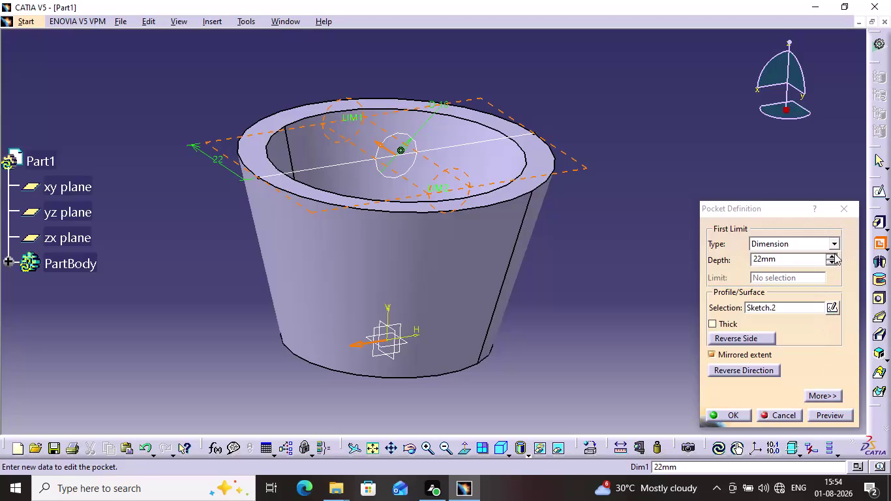
Raise the pocket depth to 50 mm, dismissing the profile error.
click(834, 255)
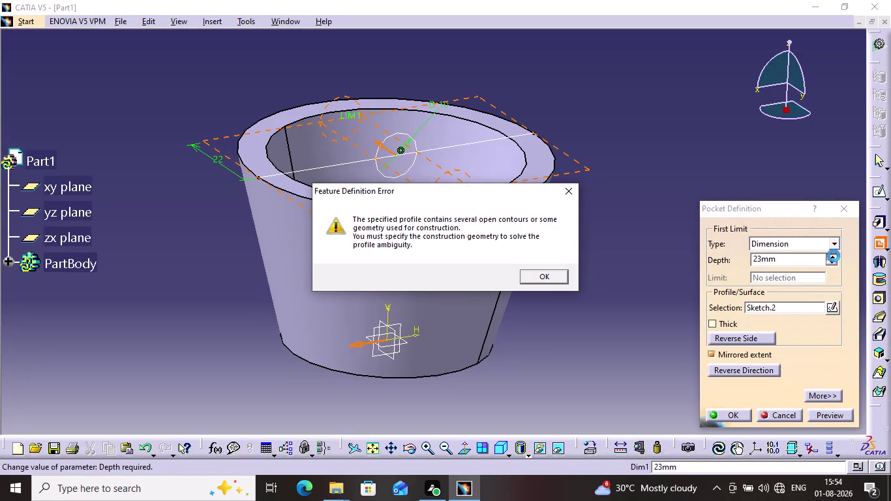
click(540, 276)
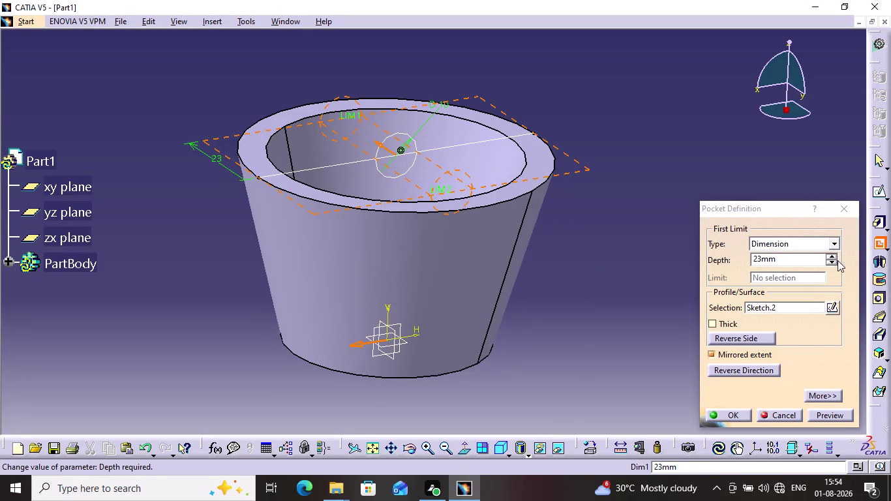
click(798, 259)
double_click(799, 259)
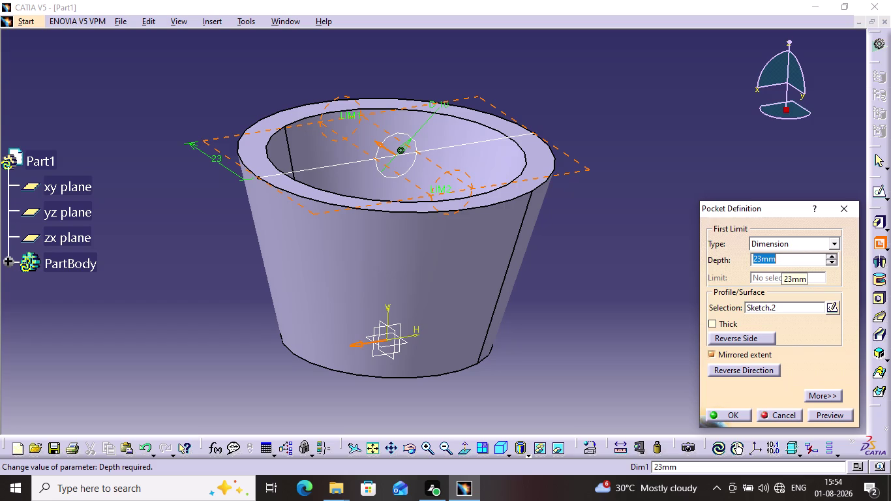
text(50)
key(Return)
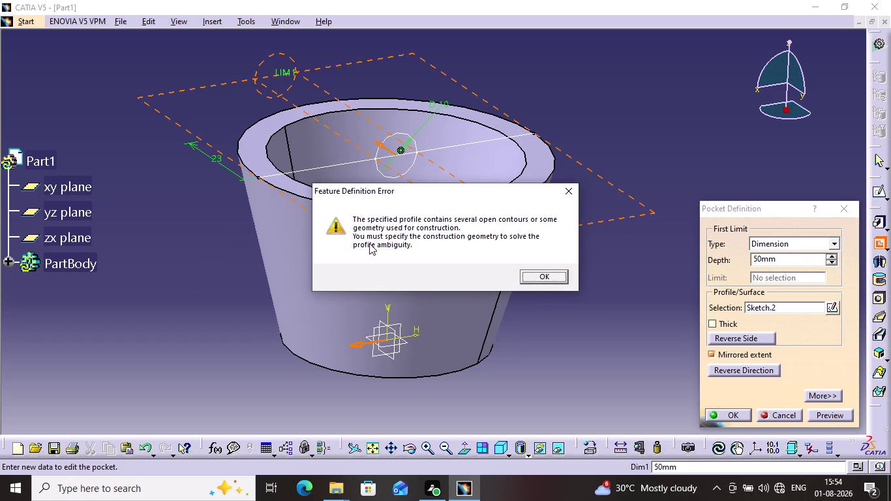
Preview the pocket, dismiss the profile and Pocket.1 update errors, and cancel the pocket.
drag(545, 275, 551, 268)
click(536, 278)
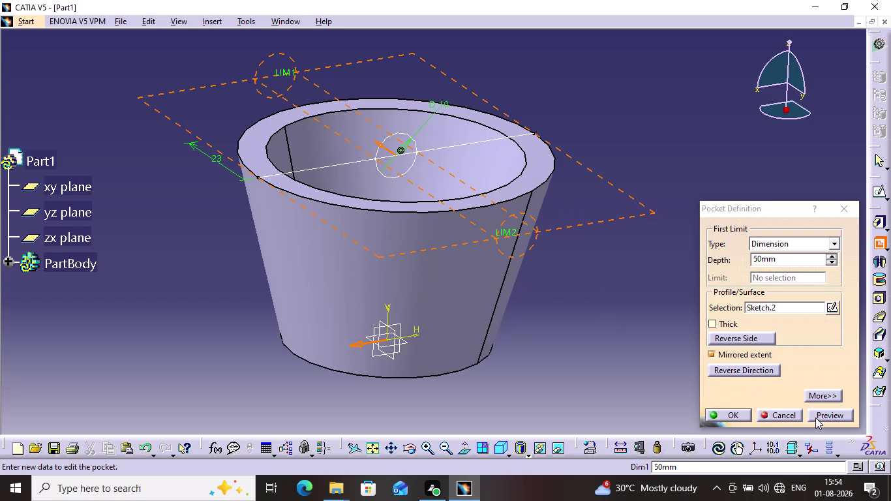
click(833, 411)
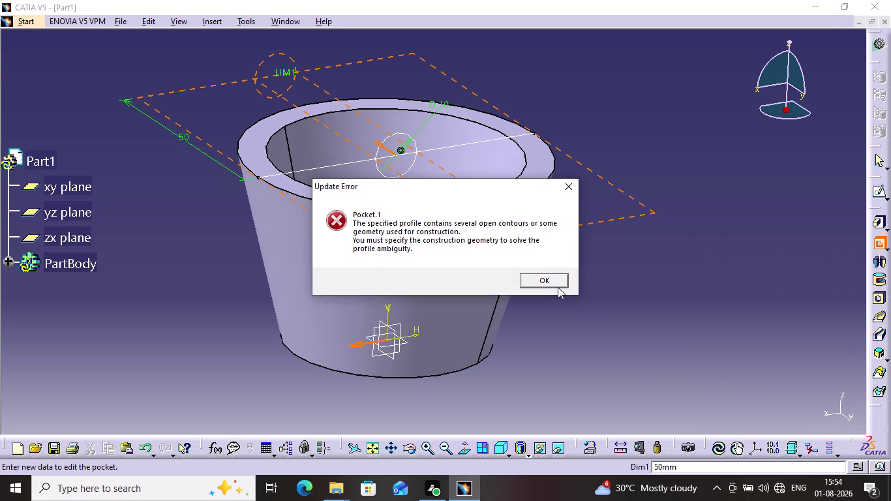
click(558, 283)
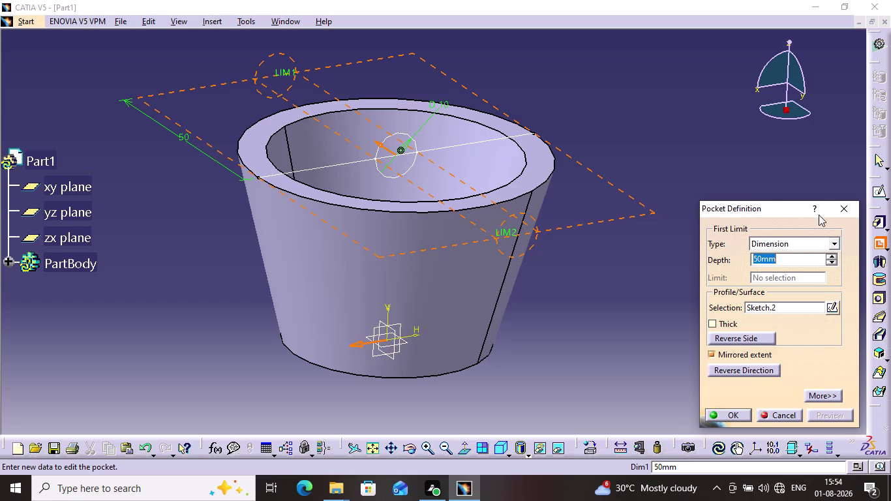
click(834, 209)
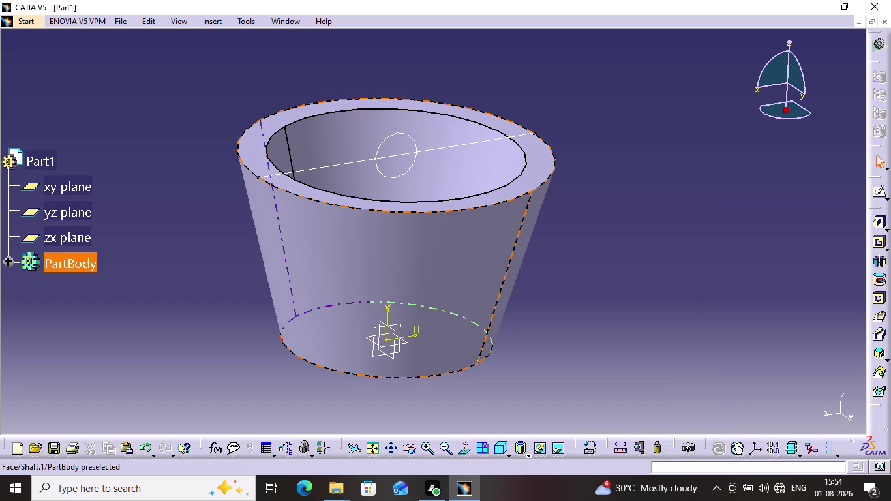
Expand the part body tree and open Sketch.1 to inspect the profile.
double_click(444, 147)
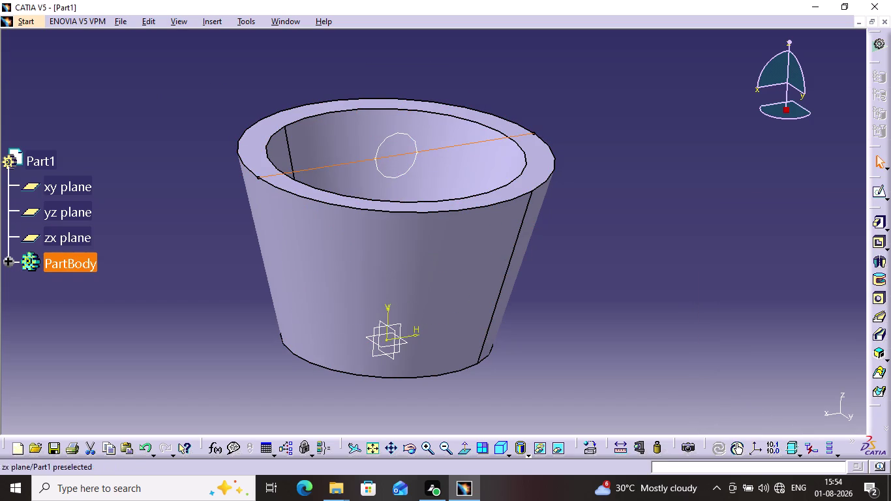
click(4, 262)
right_click(72, 340)
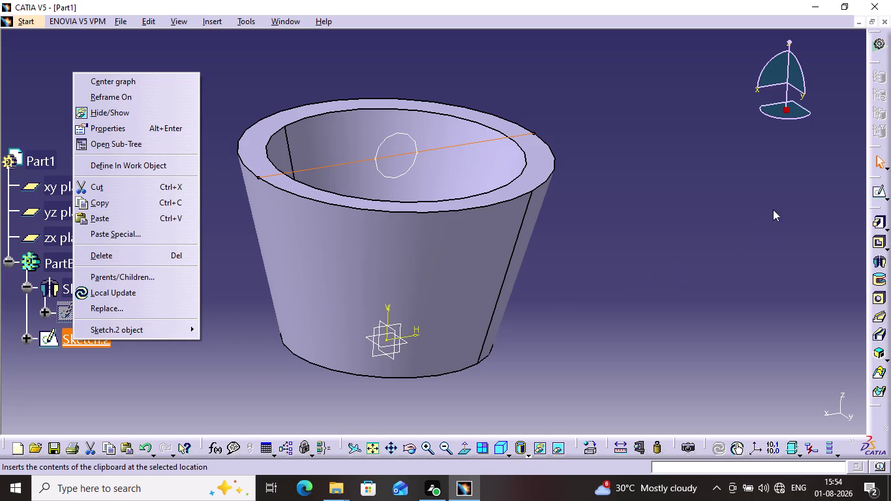
click(883, 191)
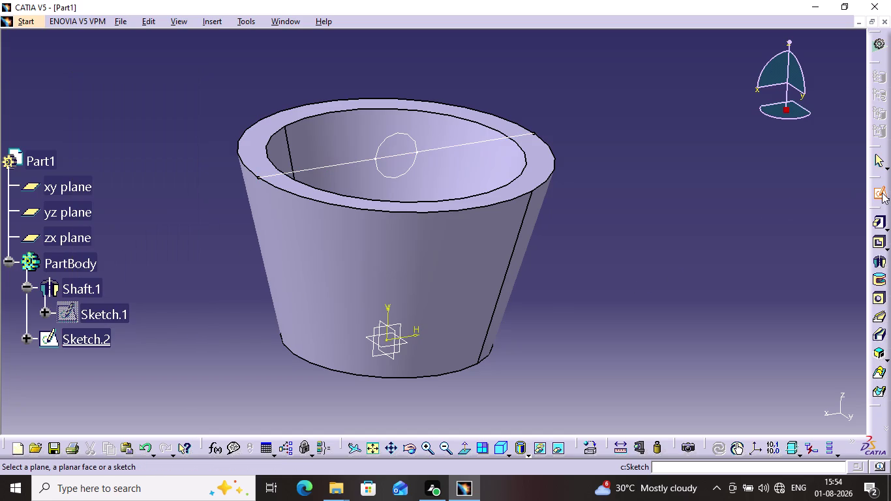
click(106, 338)
double_click(106, 337)
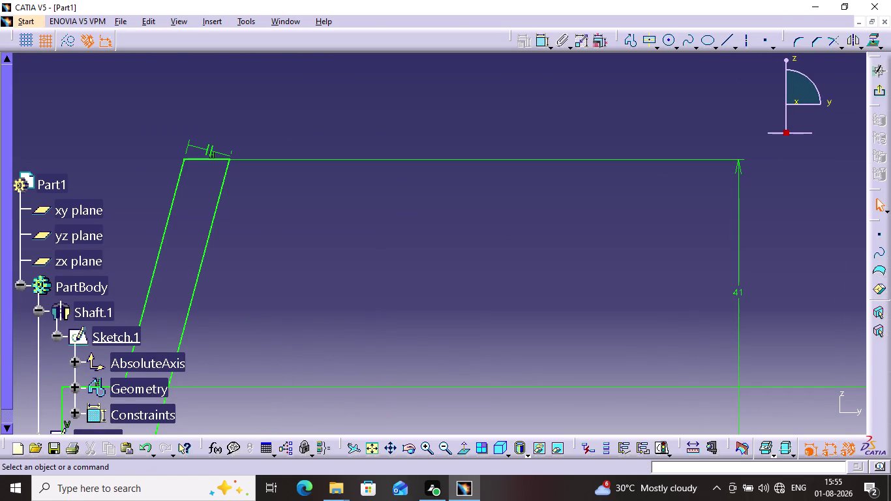
middle_drag(244, 275, 300, 209)
scroll(up, 3)
scroll(down, 3)
scroll(down, 3)
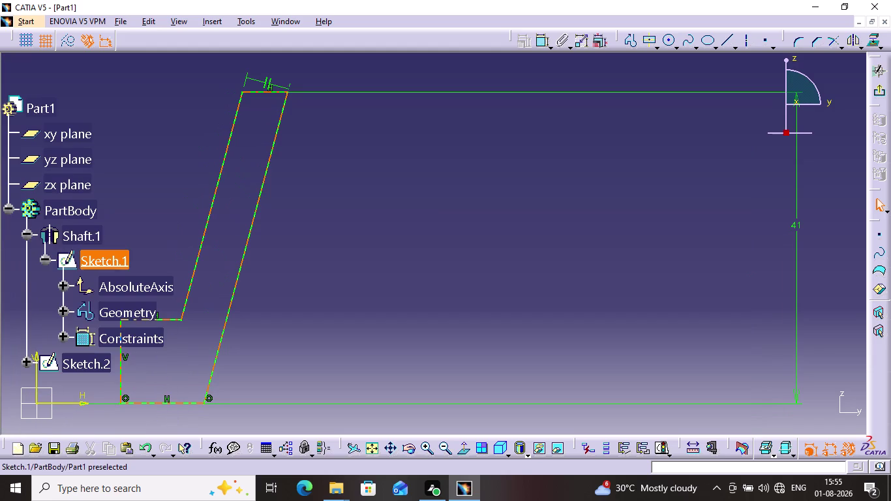
In Sketch.2, make projected rim line Mark.1 construction geometry and exit the sketcher.
click(79, 371)
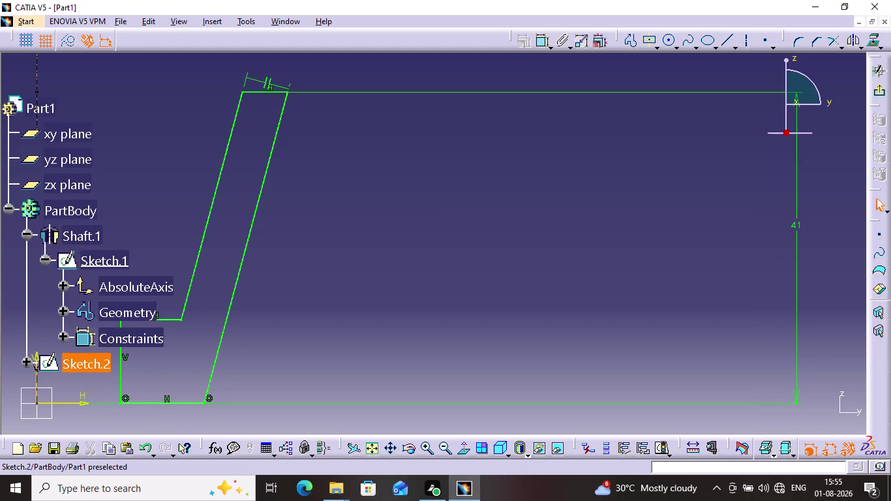
double_click(81, 365)
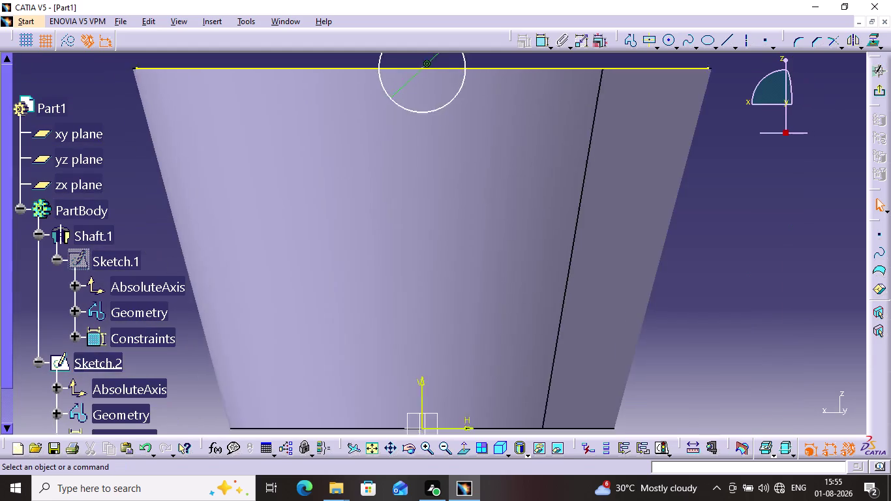
double_click(93, 370)
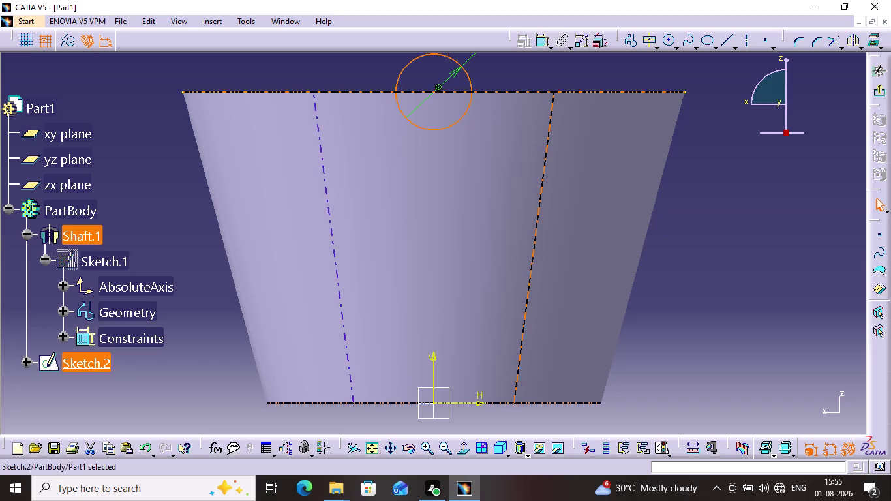
click(762, 260)
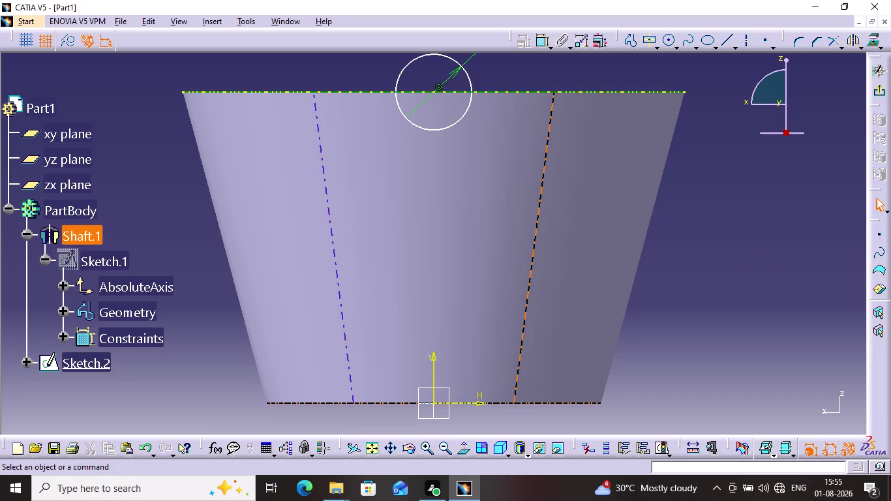
right_click(597, 94)
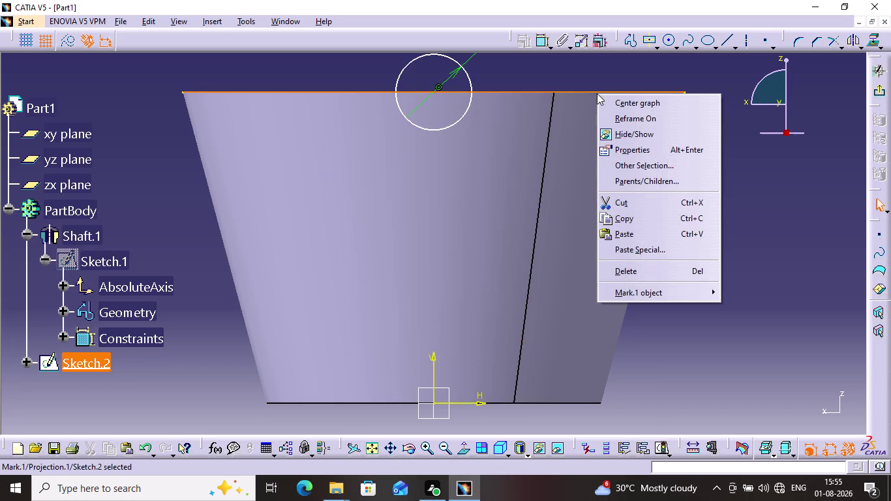
click(69, 45)
click(709, 215)
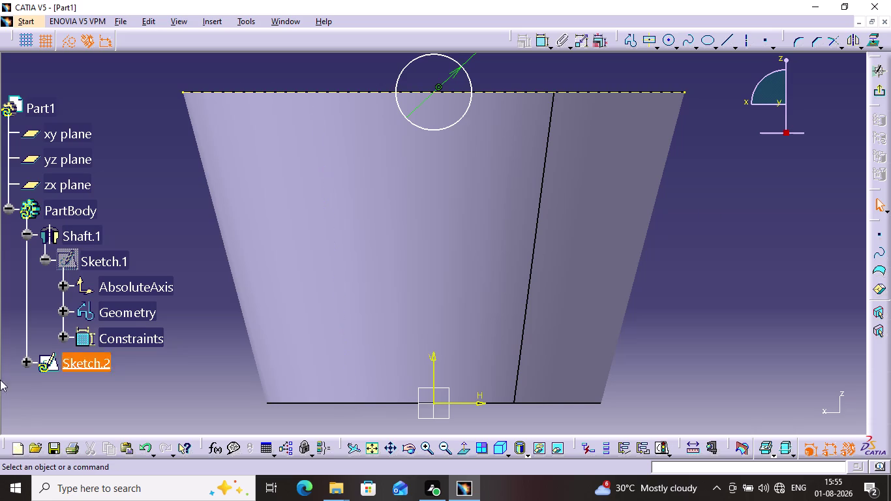
click(873, 93)
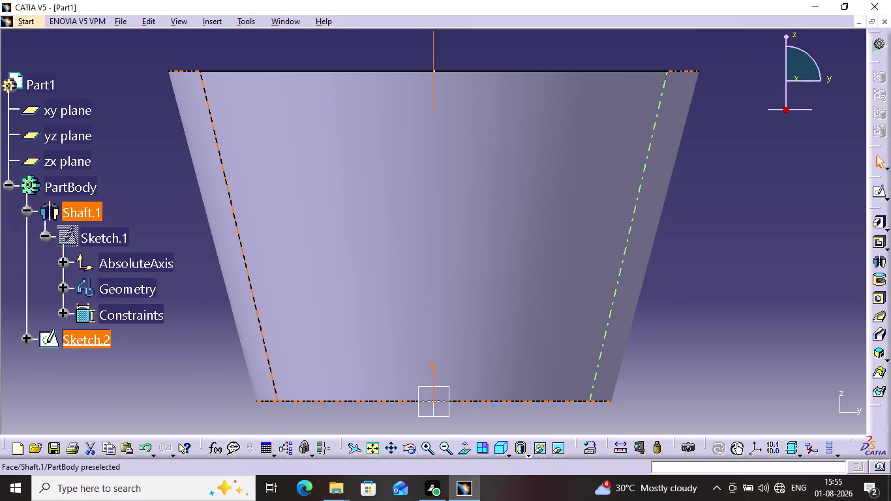
Create Pocket.1 from Sketch.2 with mirrored extent and 33 mm depth.
middle_drag(558, 287, 556, 378)
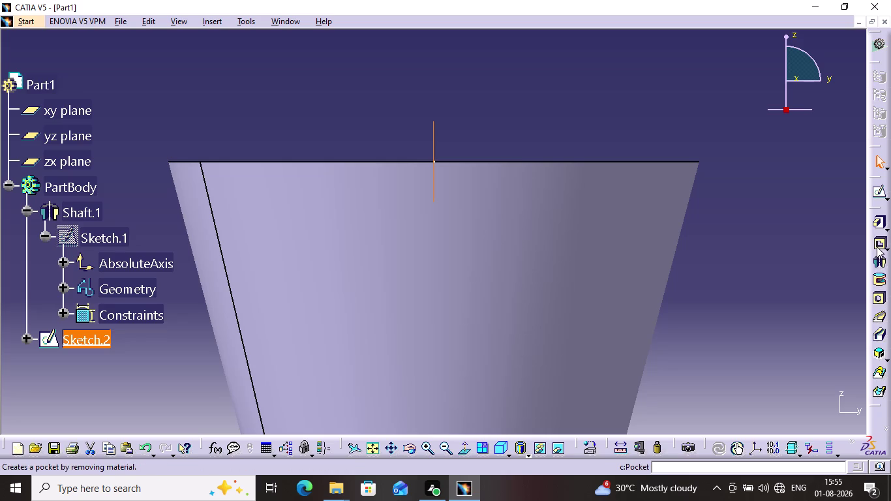
click(877, 245)
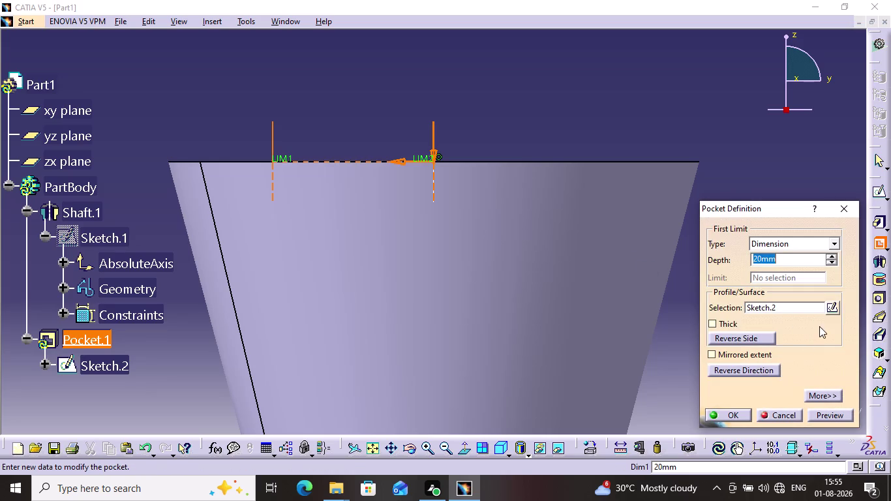
click(747, 355)
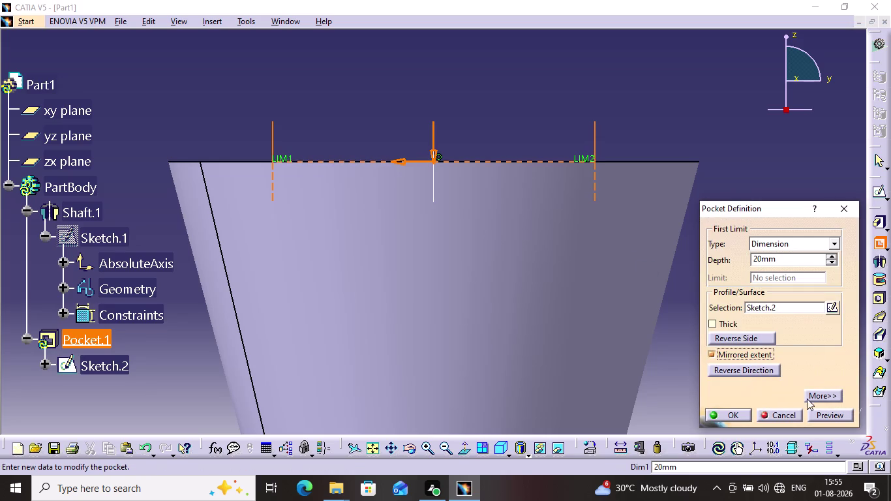
click(832, 256)
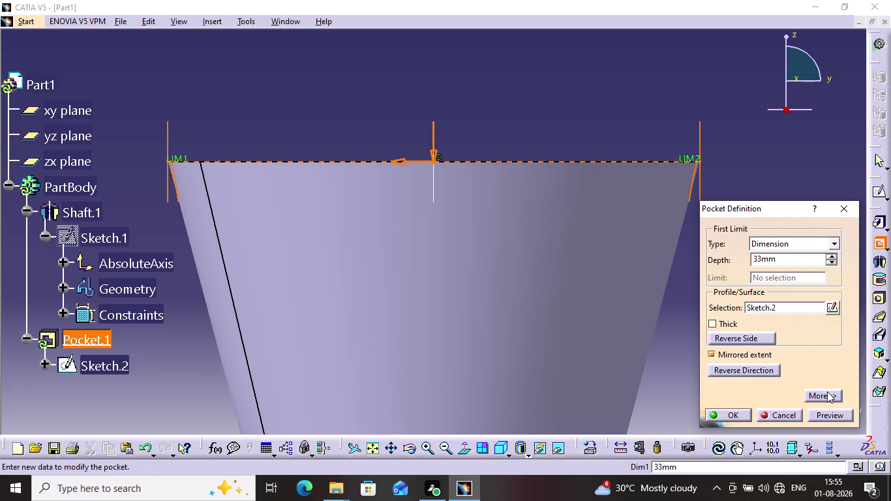
click(833, 418)
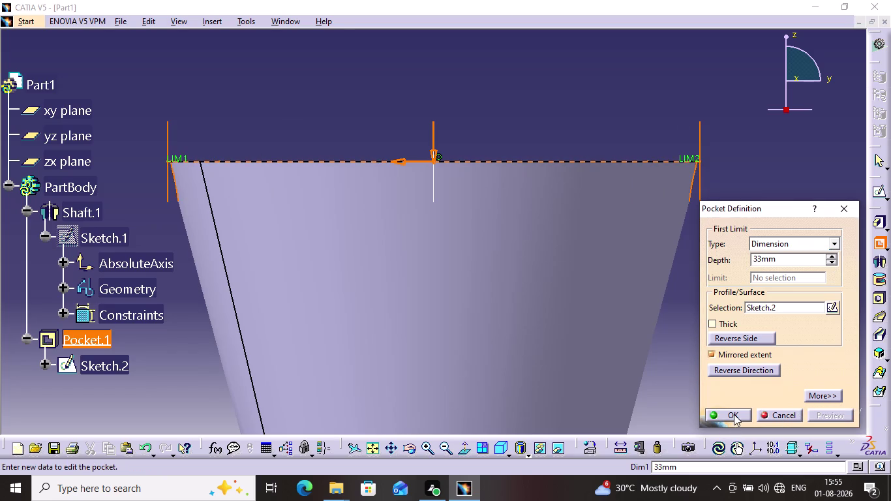
click(734, 415)
click(718, 163)
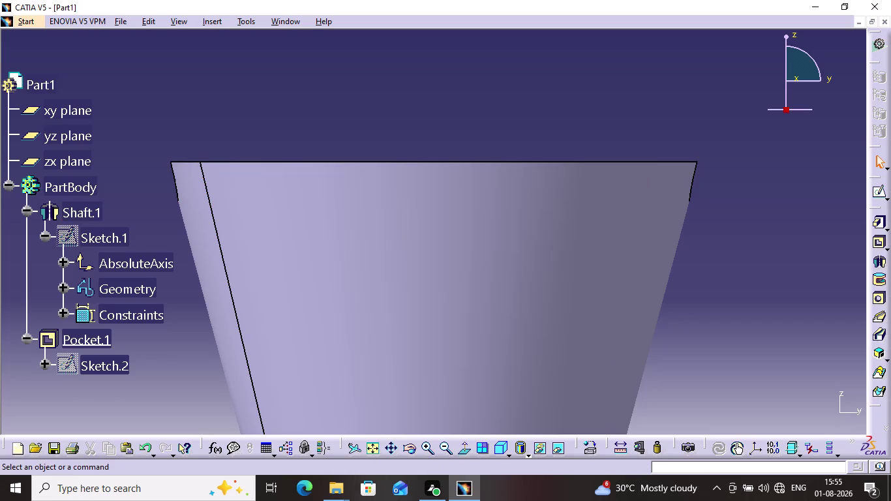
Collapse the Shaft.1 and part body branches in the specification tree.
click(25, 209)
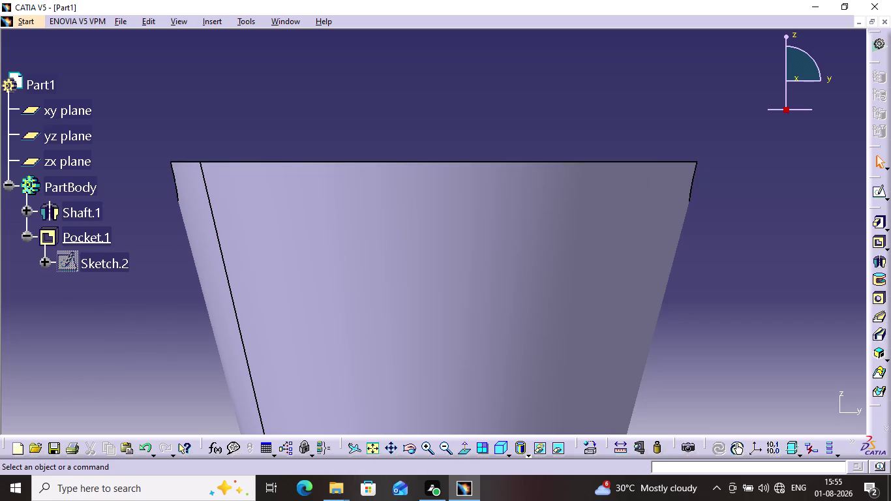
click(24, 238)
click(6, 184)
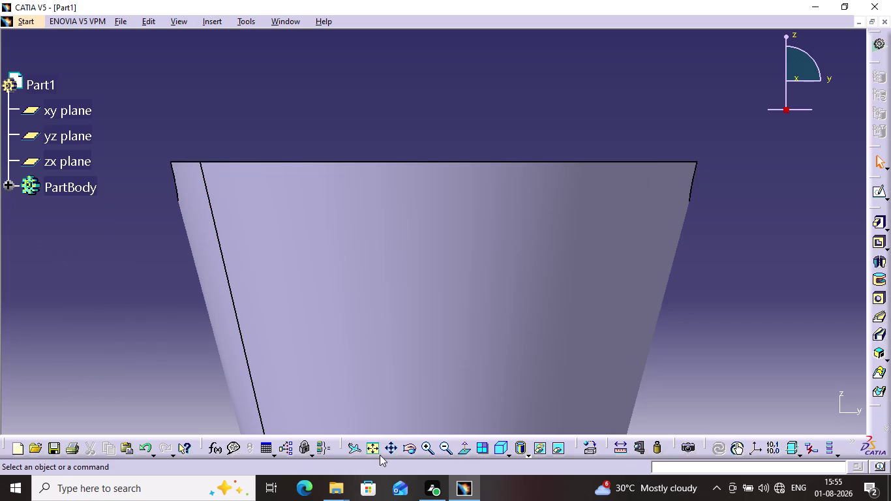